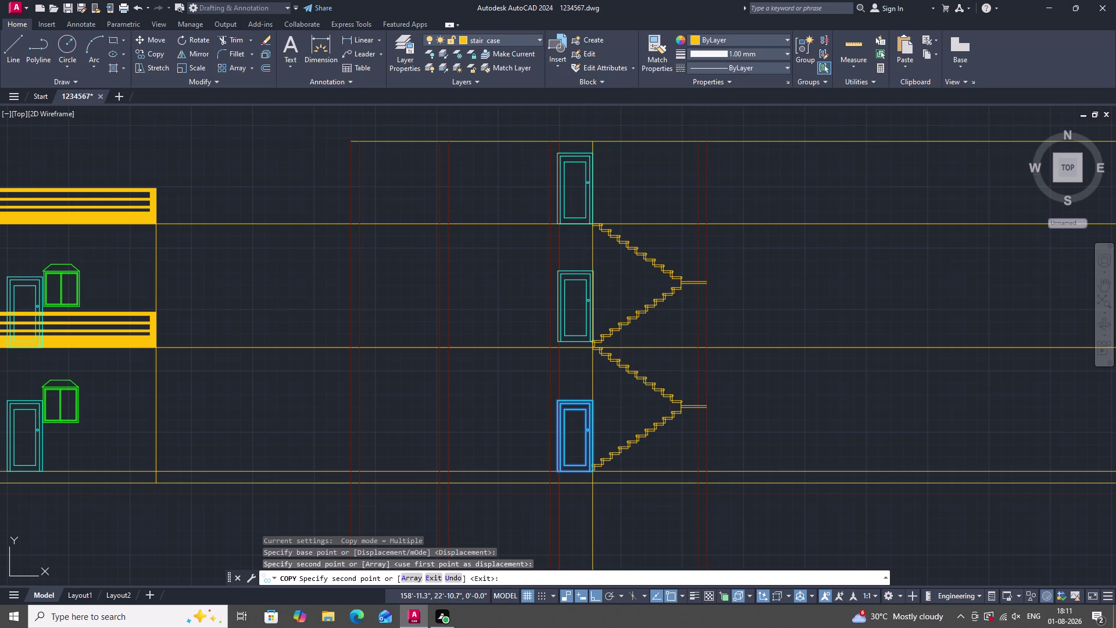
drag(795, 46, 700, 99)
drag(493, 116, 468, 135)
drag(851, 63, 813, 78)
double_click(659, 118)
key(Escape)
key(Escape)
key(Escape)
key(Escape)
key(Escape)
key(Escape)
key(Escape)
key(Escape)
key(Escape)
key(Escape)
key(Escape)
key(Escape)
key(Escape)
key(Escape)
key(Escape)
drag(736, 72, 721, 74)
drag(724, 90, 698, 98)
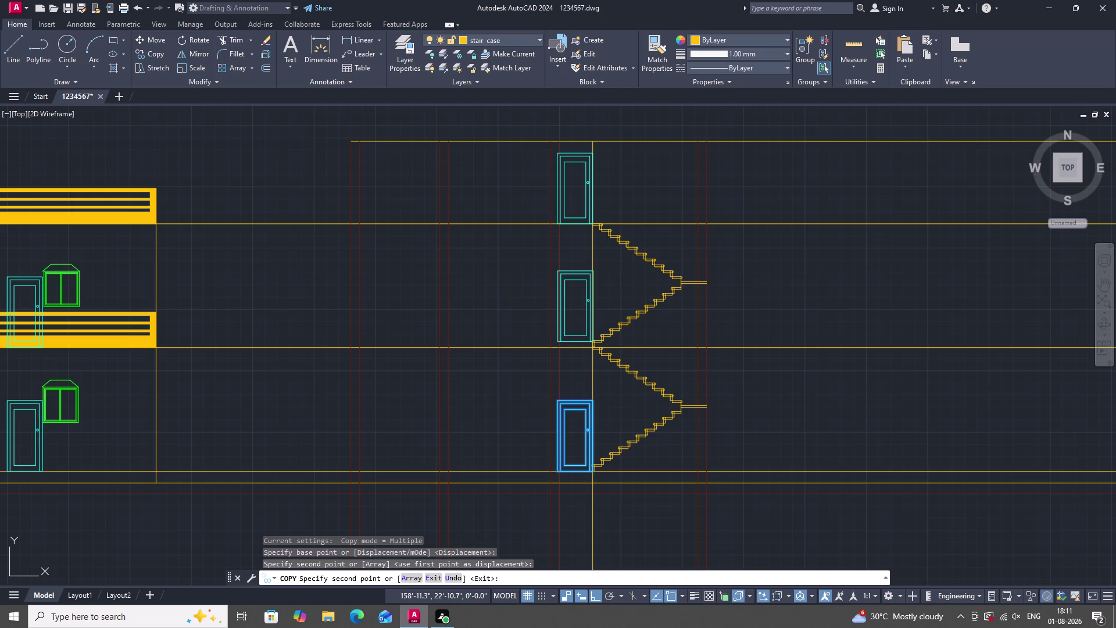